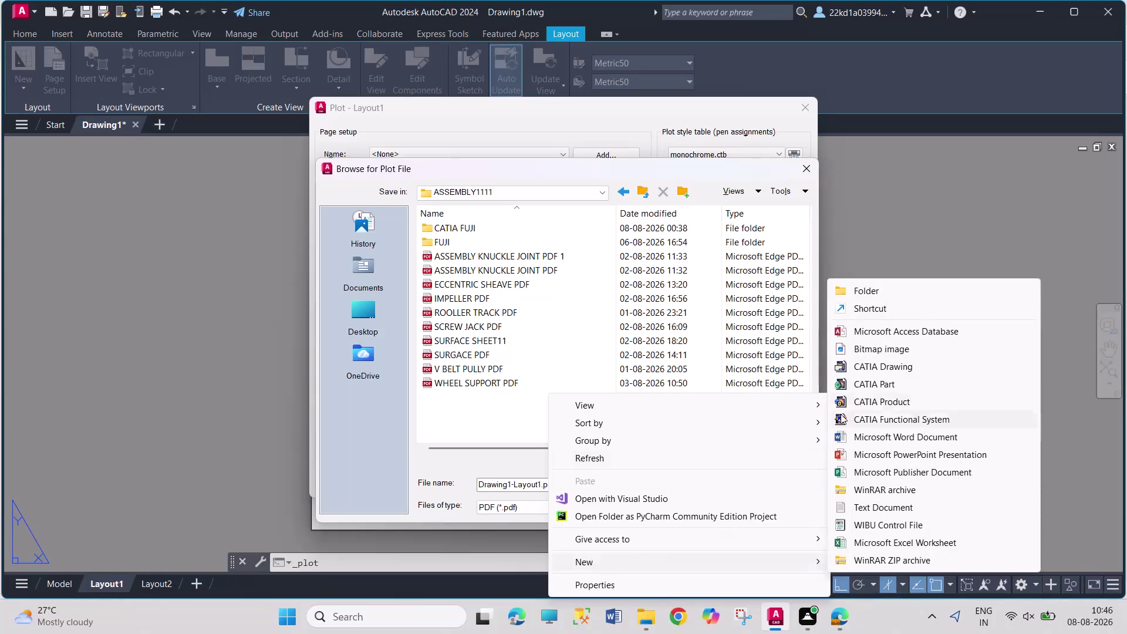
Create a folder named 'AUTOCAD FUJI' in ASSEMBLY1111 and select it.
click(886, 292)
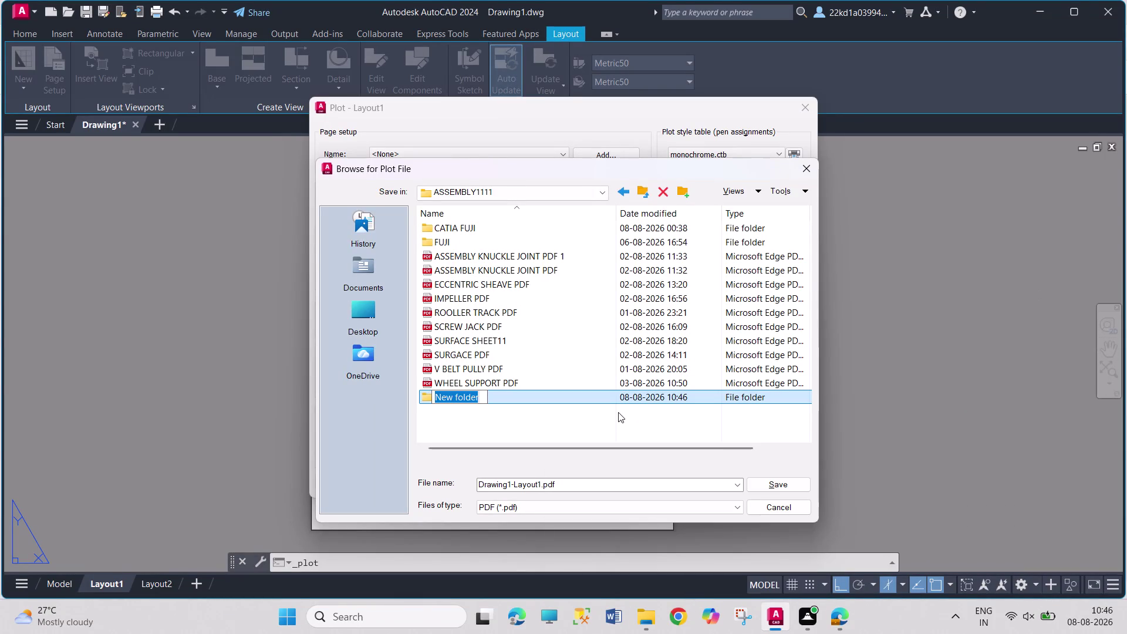
text(UTOC)
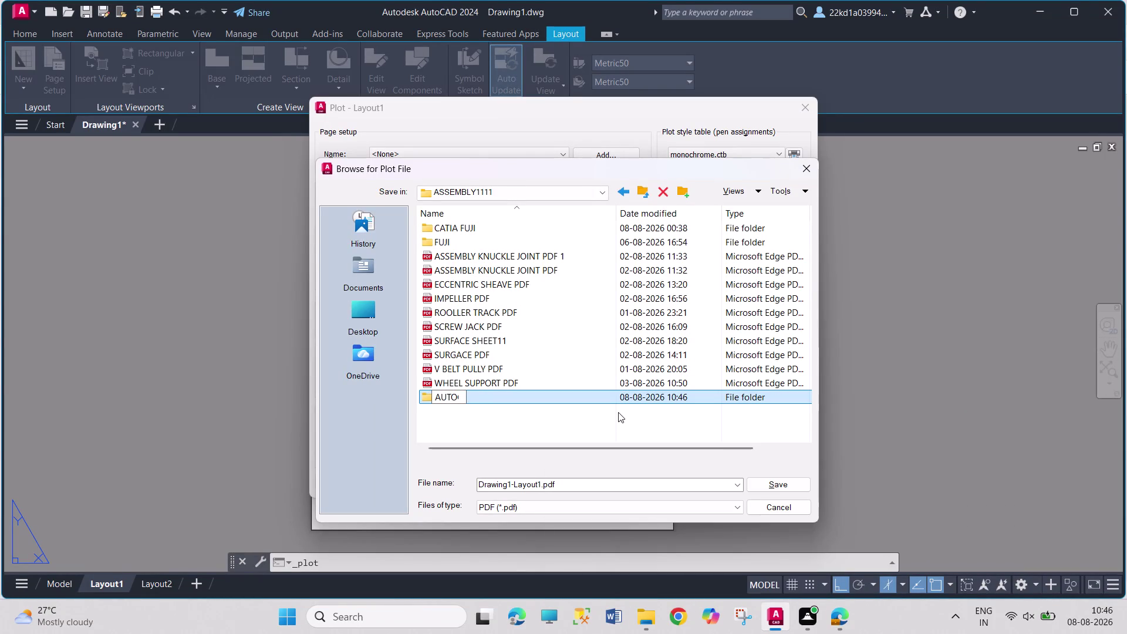
text(AD FU)
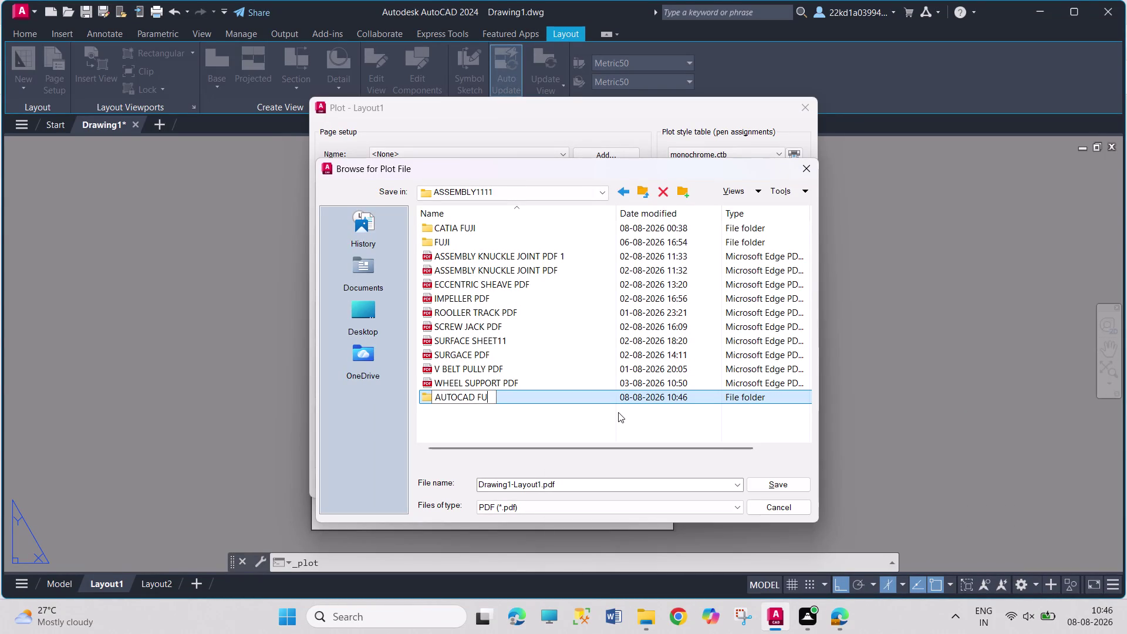
text(JI)
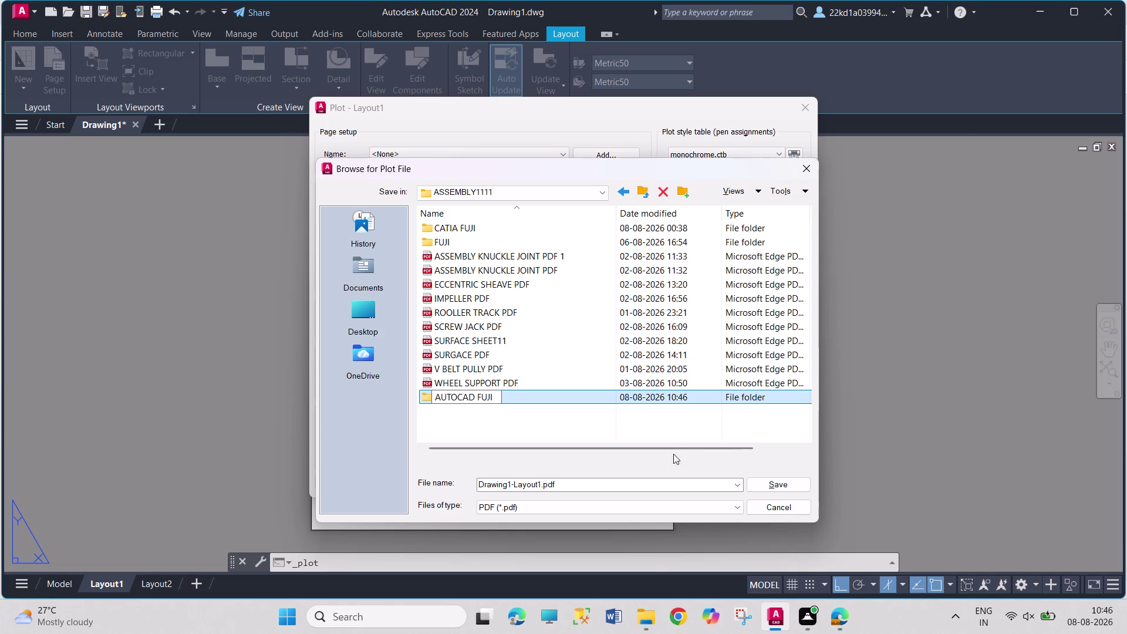
click(631, 432)
click(562, 415)
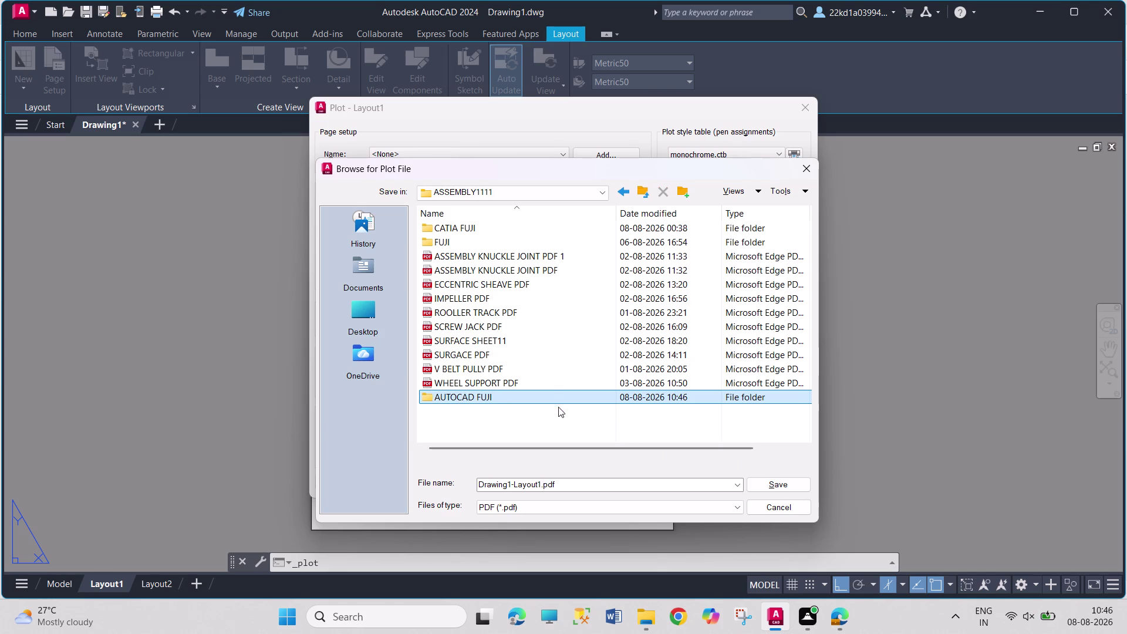
click(554, 395)
Save the plot as 'ISOMETRIC 1234 PPDF' inside the AUTOCAD FUJI folder.
double_click(554, 395)
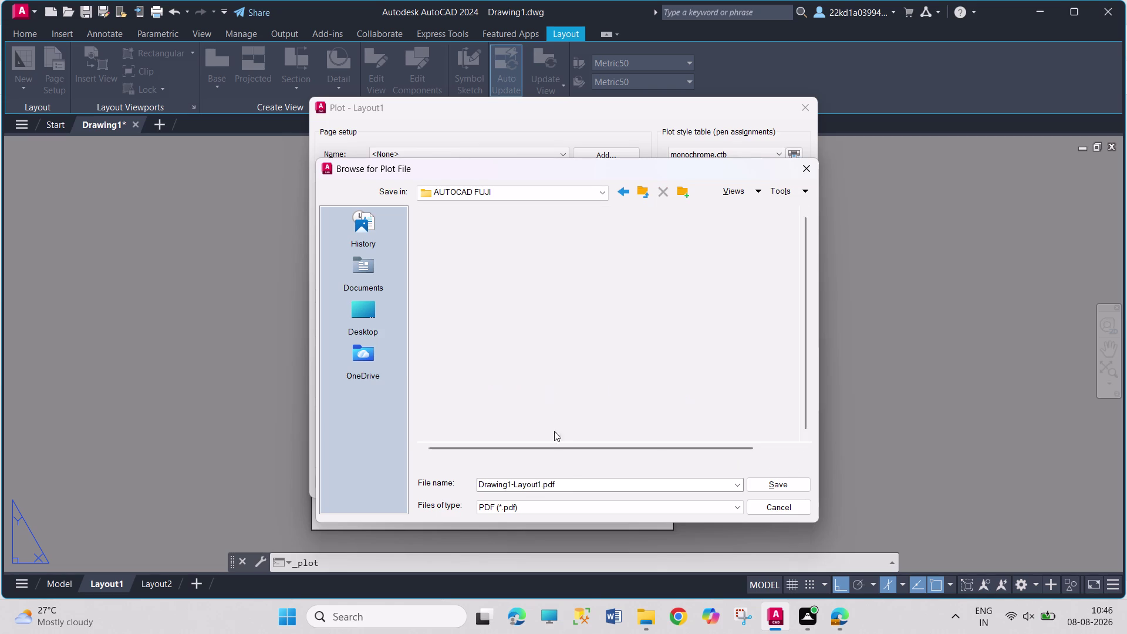
click(570, 486)
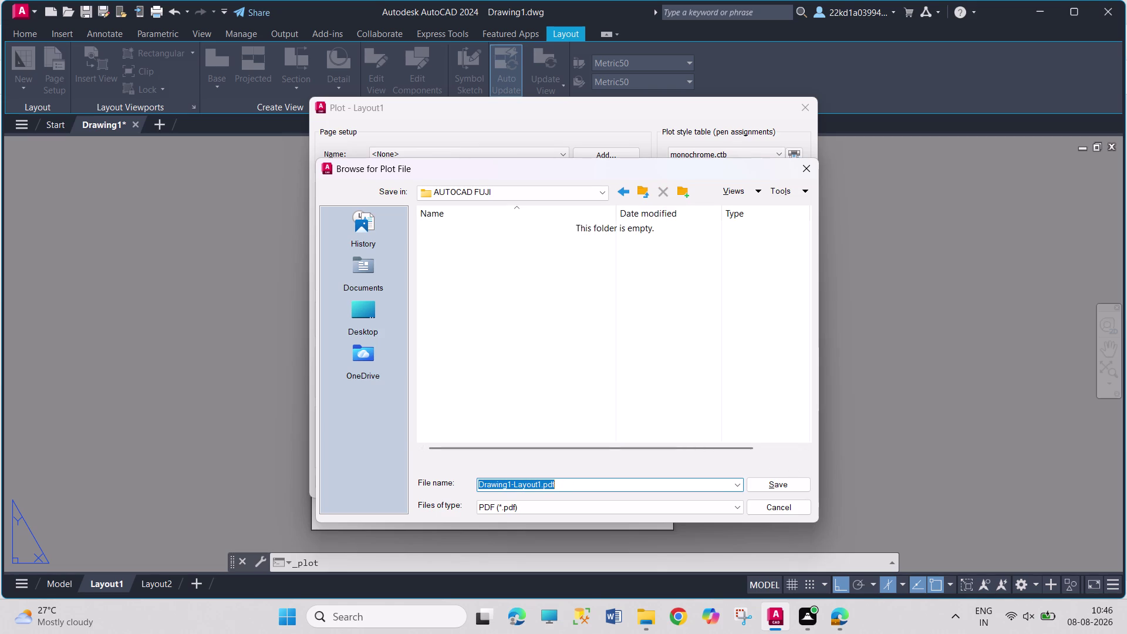
text(ISOM)
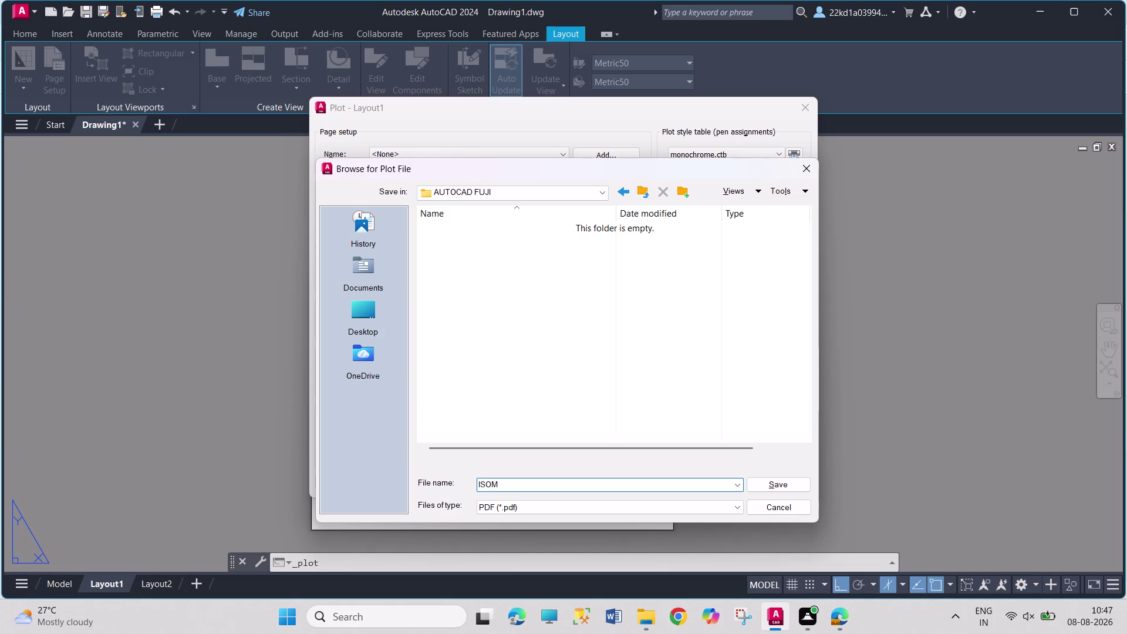
text(ETR)
text(I)
text(C)
key(space)
text(12)
text(34)
key(space)
text(P)
text(P)
text(DF)
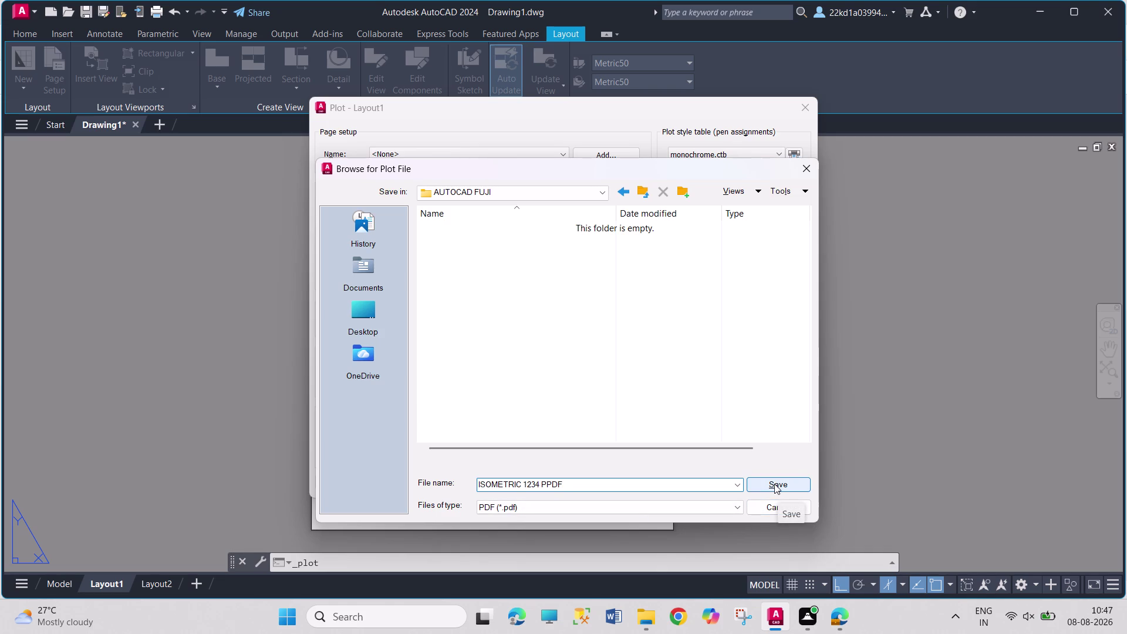
click(774, 484)
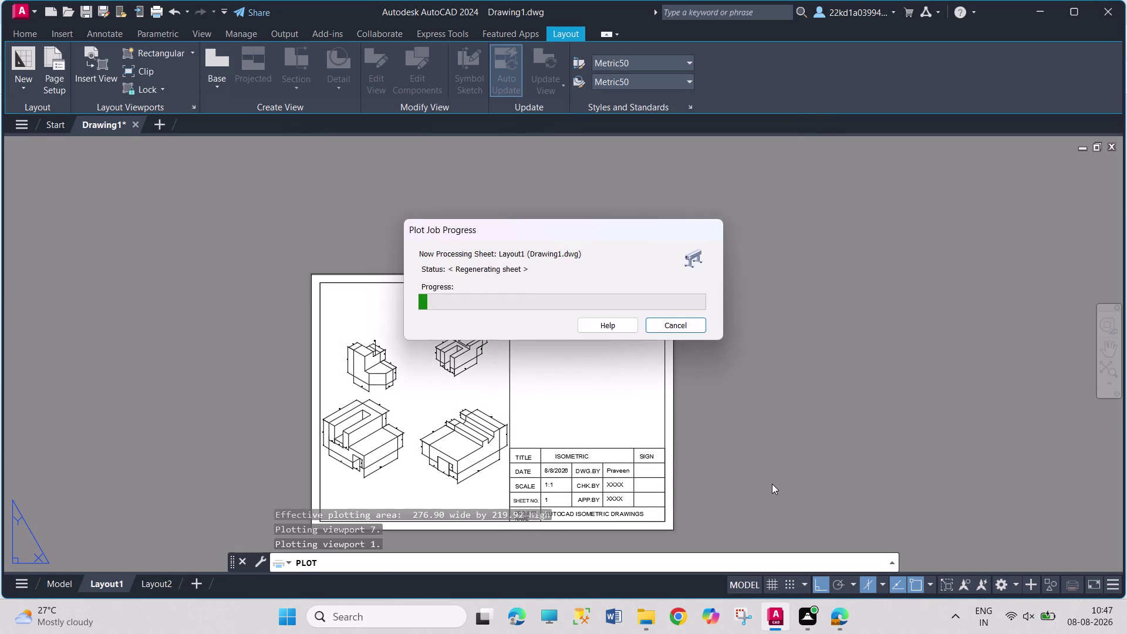